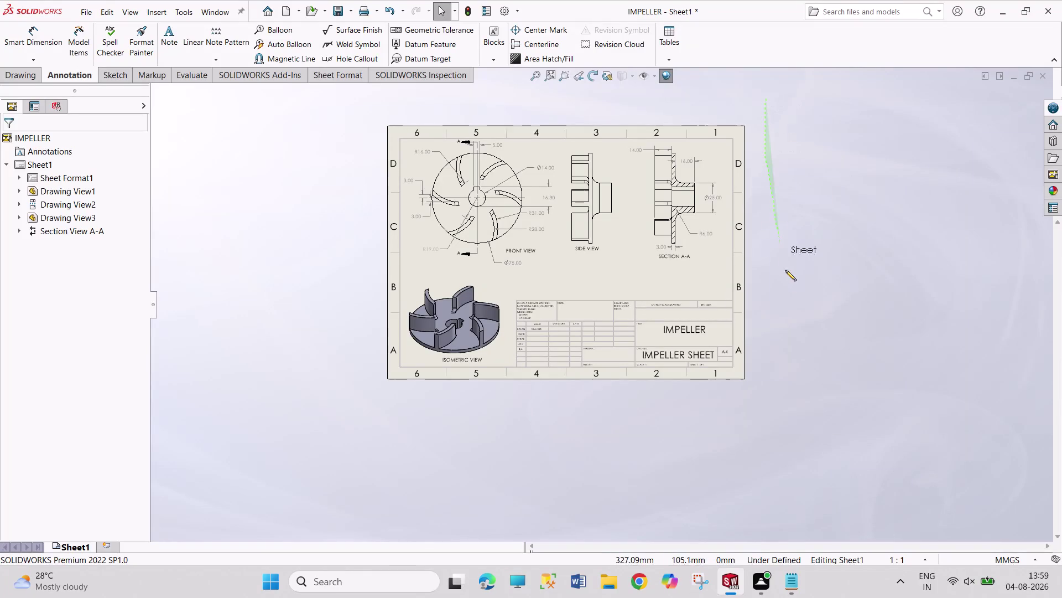
Switch to box selection and sweep a selection box beside the drawing sheet.
right_click(811, 281)
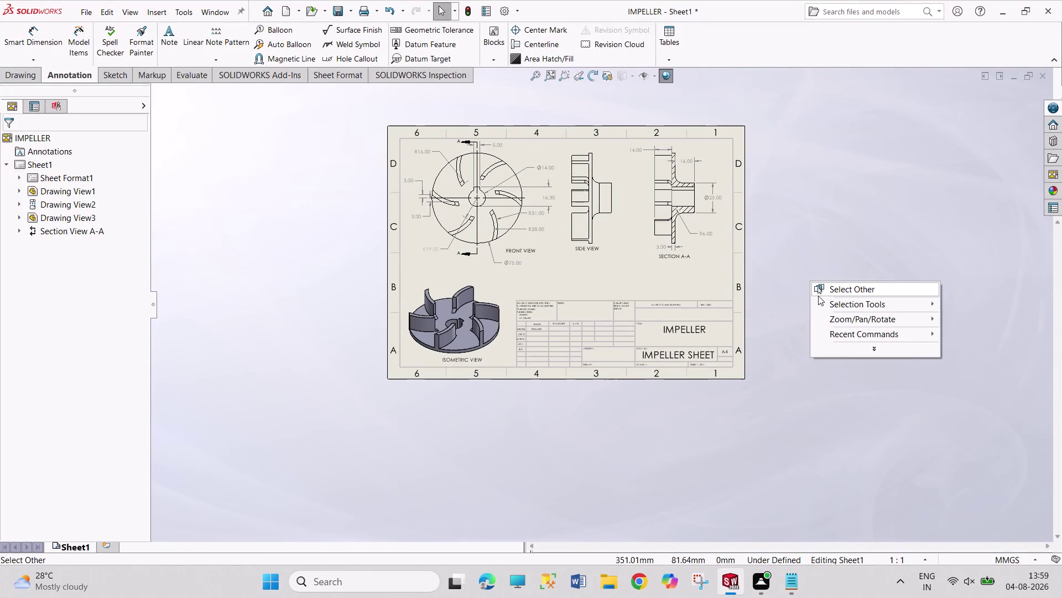
click(850, 303)
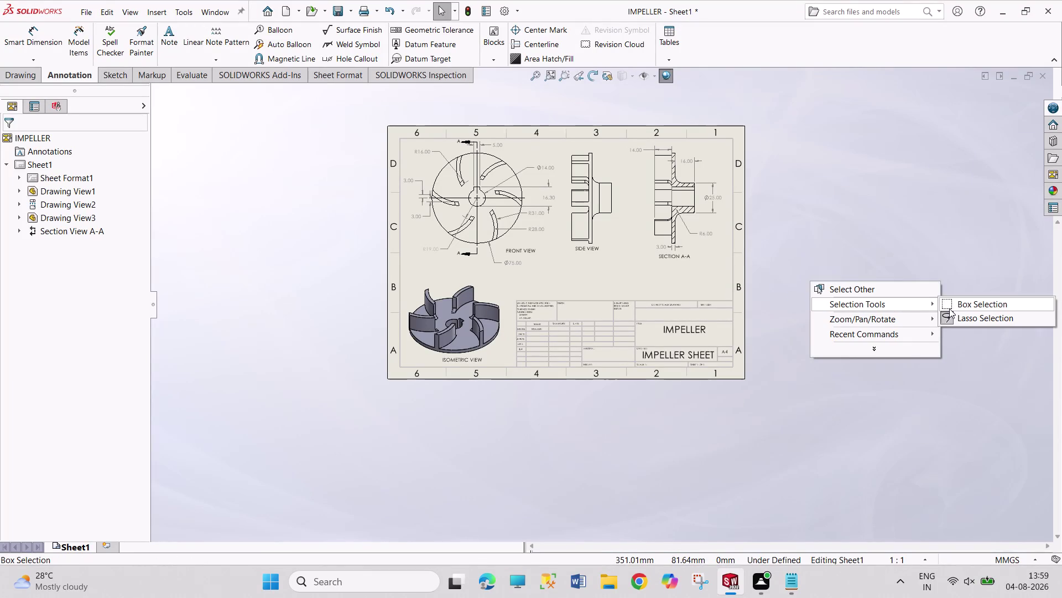
click(950, 308)
drag(770, 98, 781, 279)
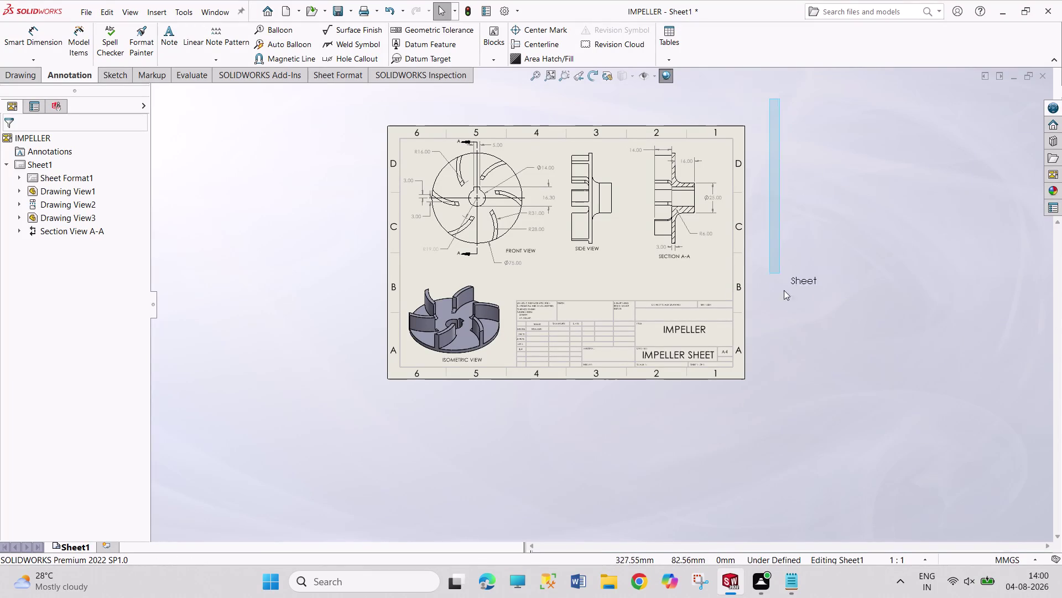
drag(782, 279, 908, 447)
Clear the selection and open the IMPELLER PDF from File Explorer's Recent files.
click(609, 573)
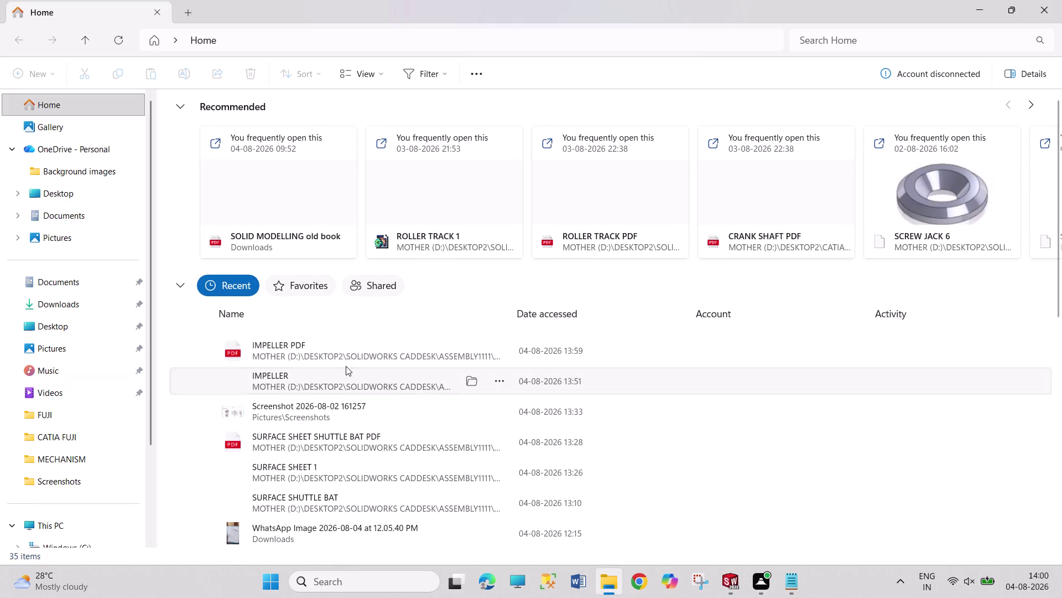
click(372, 352)
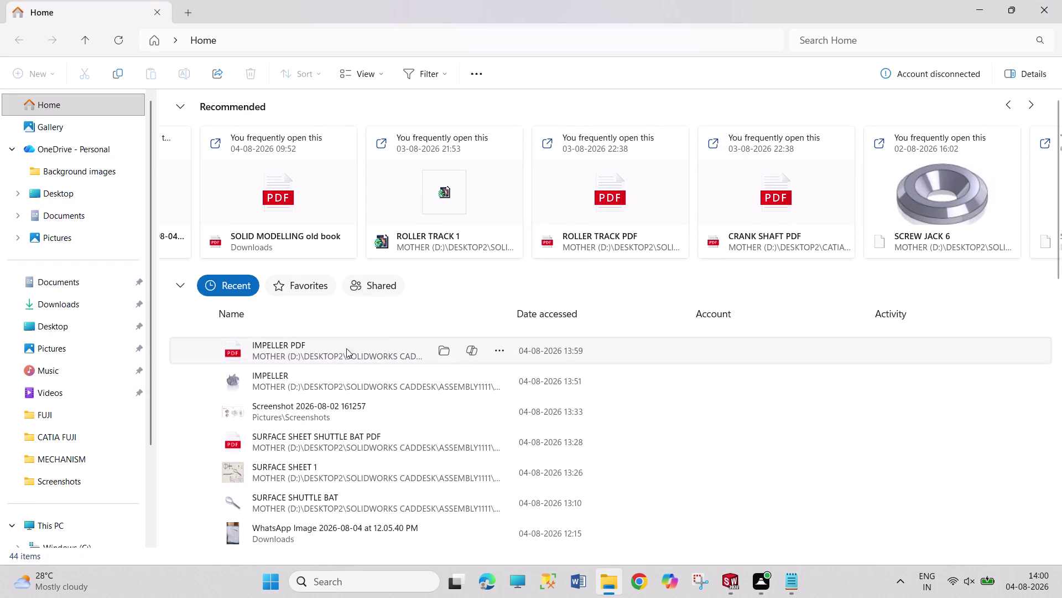
double_click(328, 351)
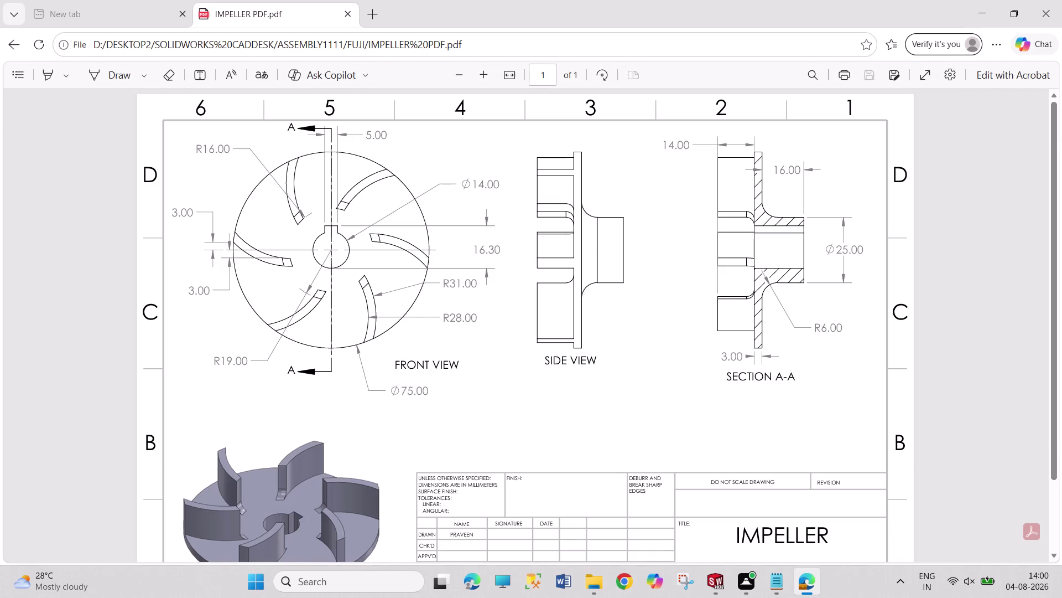
scroll(up, 3)
scroll(up, 3)
scroll(up, 3)
scroll(down, 3)
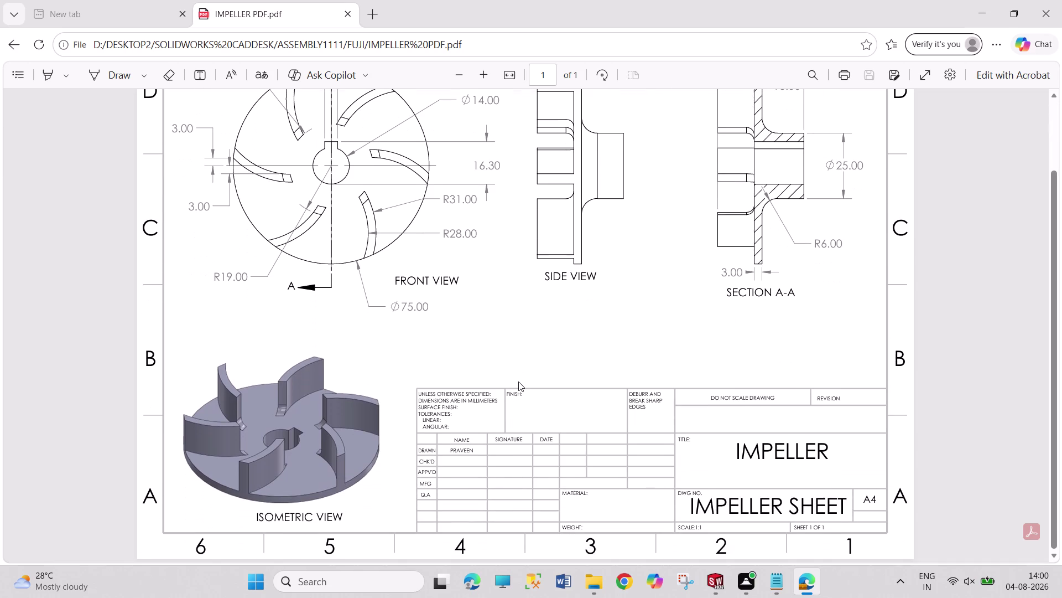
scroll(down, 3)
scroll(up, 3)
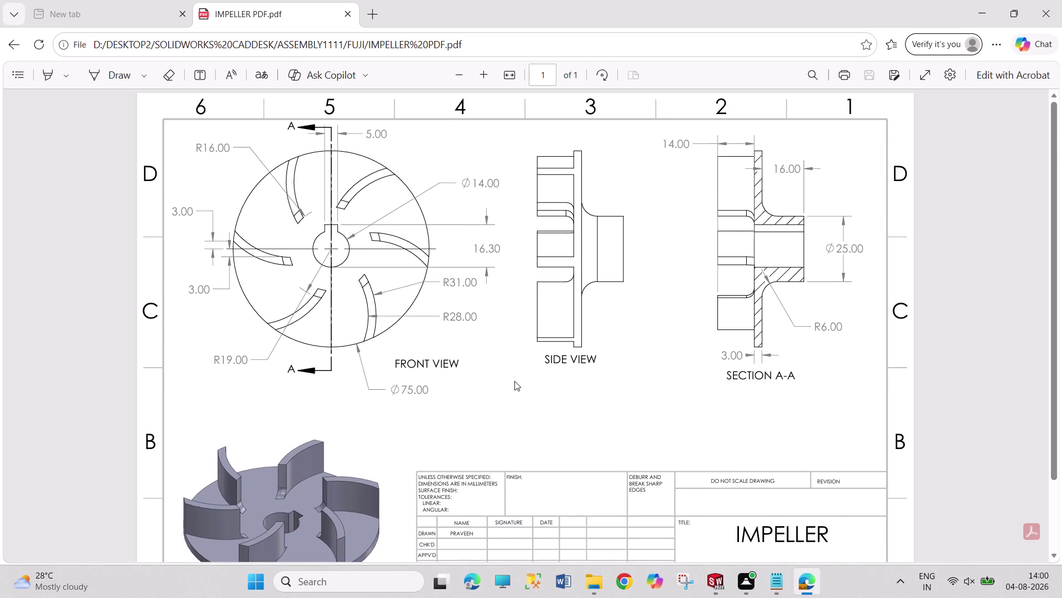
scroll(up, 3)
scroll(up, 3)
scroll(down, 3)
scroll(up, 3)
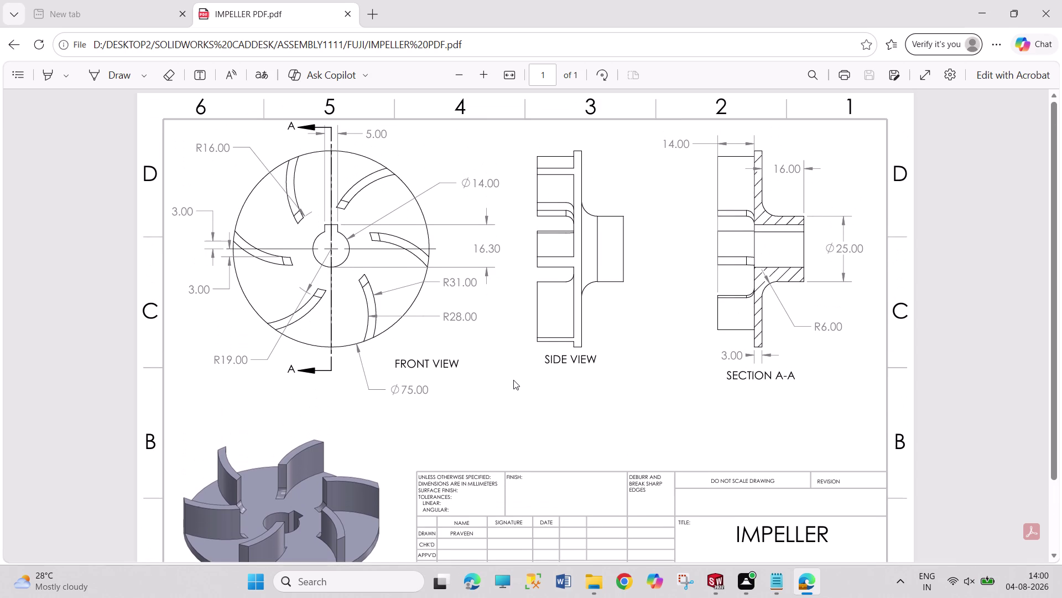